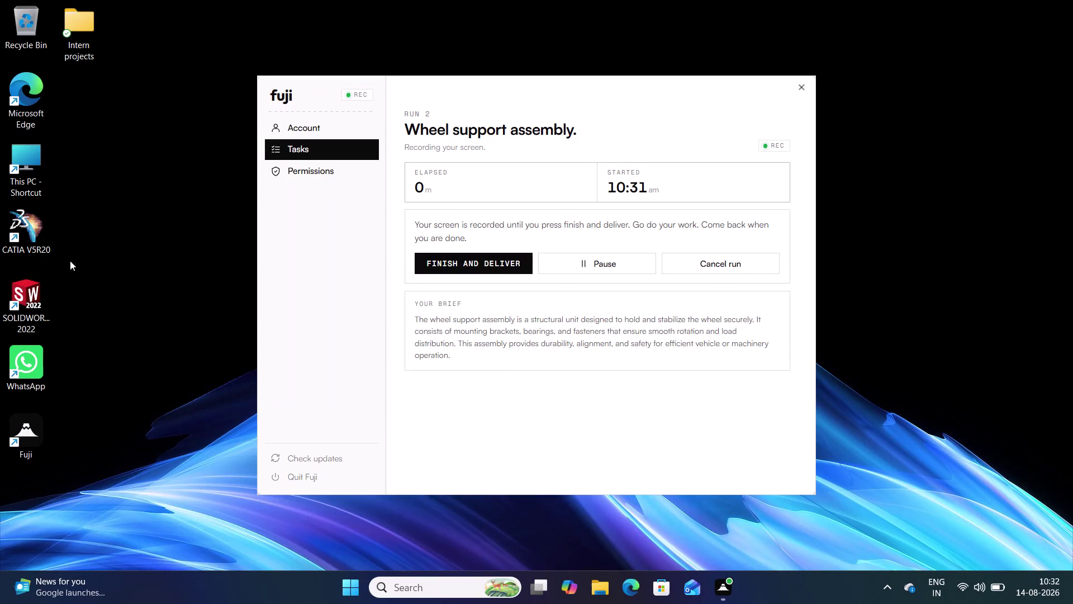
Launch SOLIDWORKS 2022 from its desktop shortcut while the Fuji recorder stays open.
double_click(35, 300)
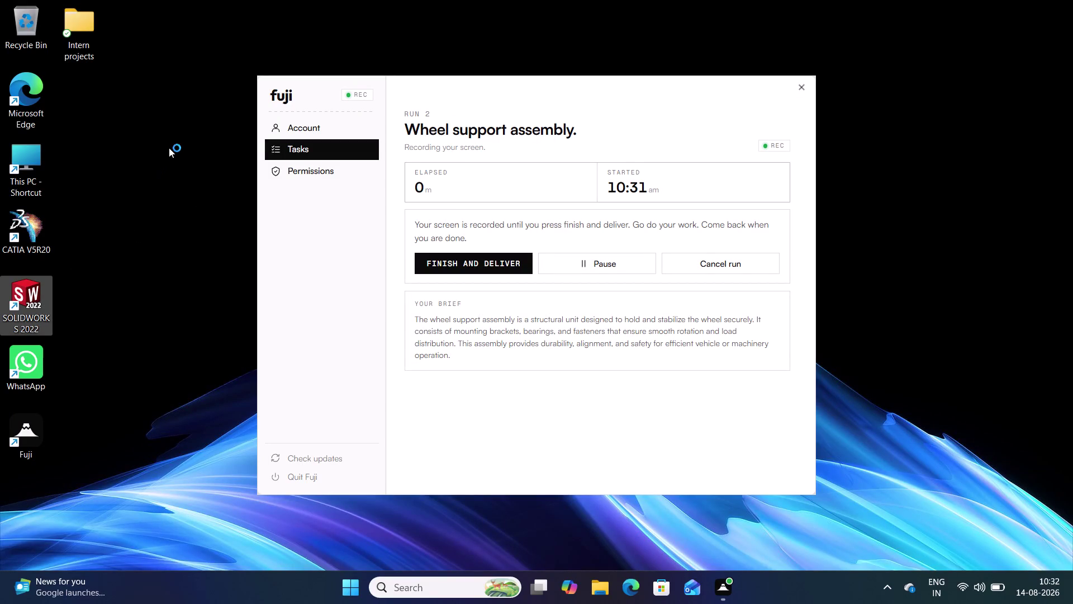
drag(176, 125, 152, 288)
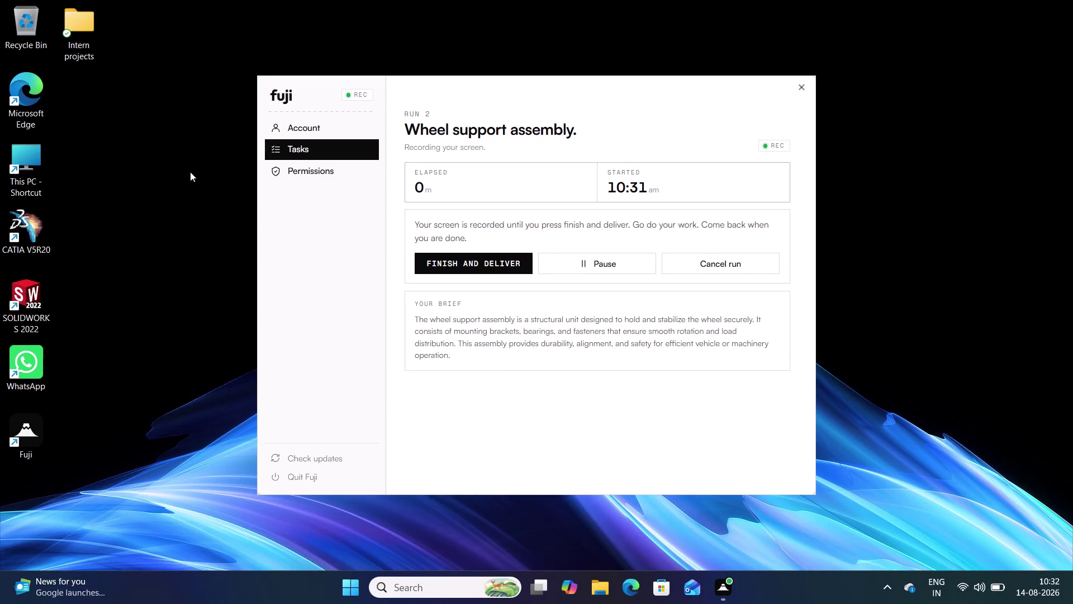
right_drag(160, 163, 111, 280)
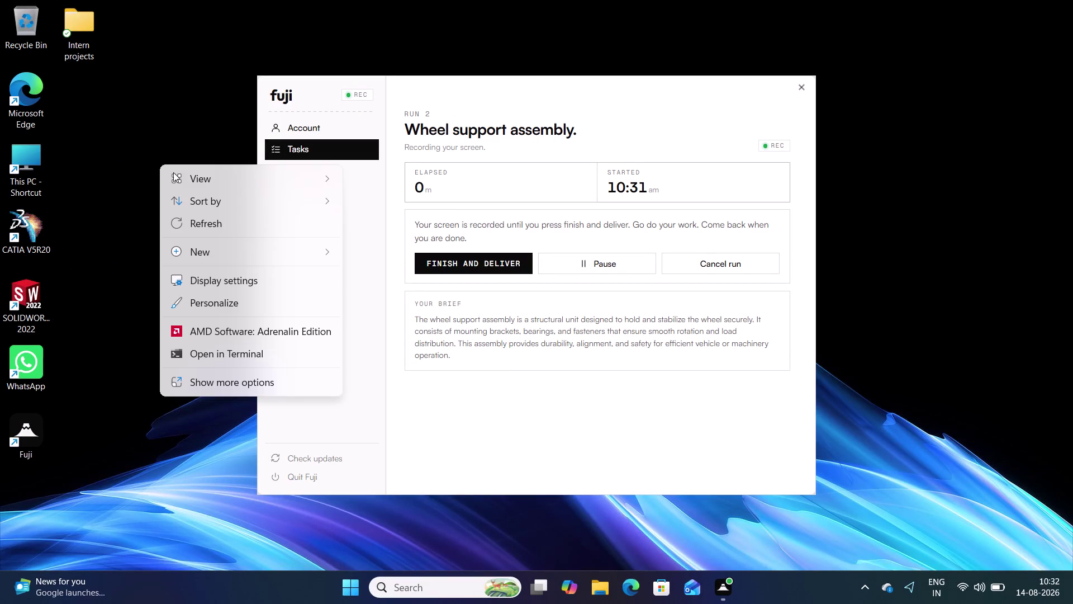
click(211, 223)
right_drag(158, 138, 137, 260)
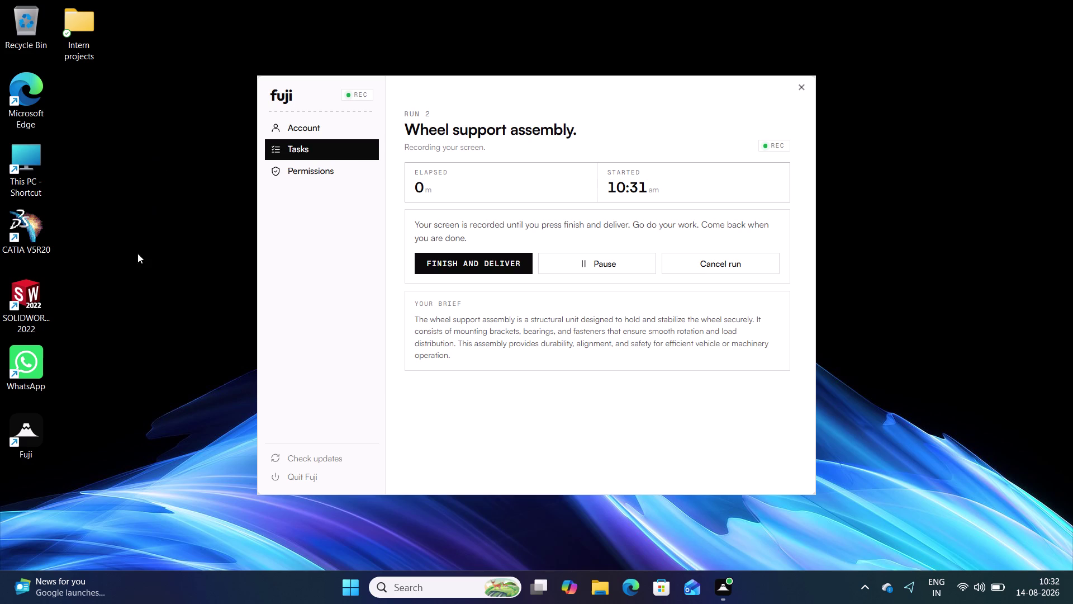
right_drag(137, 260, 129, 295)
right_drag(172, 104, 119, 280)
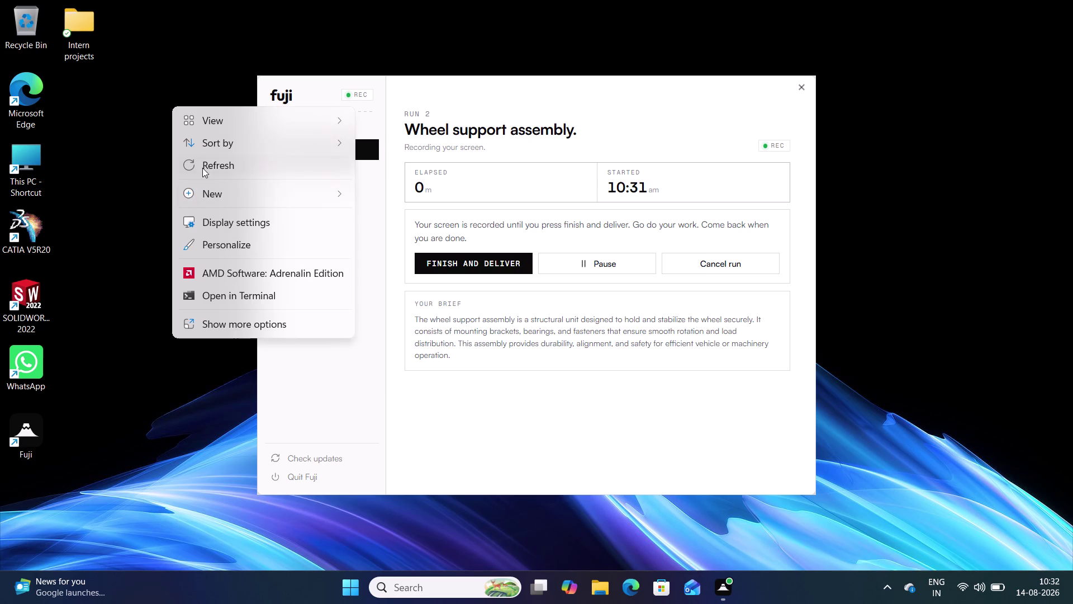
click(205, 163)
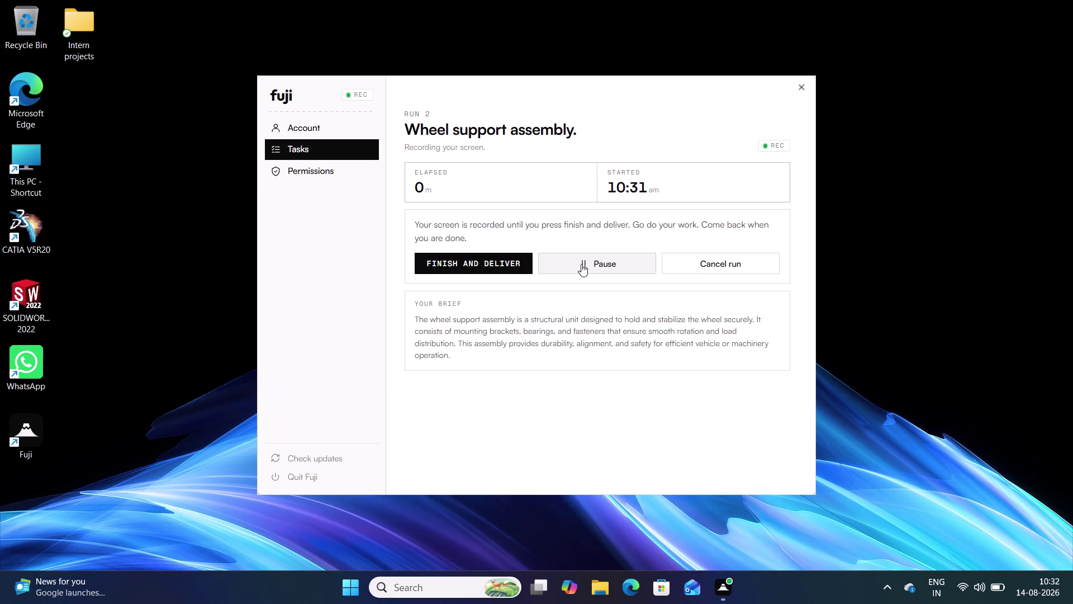